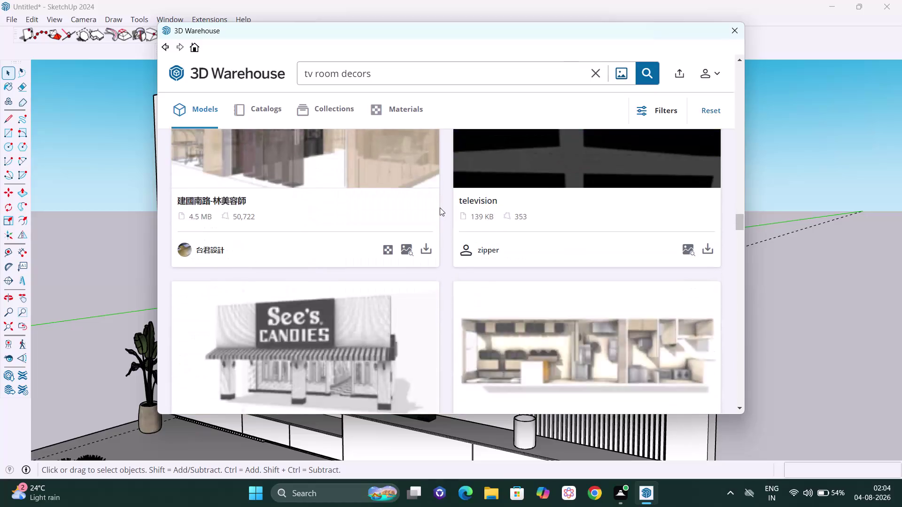
Browse the 3D Warehouse TV room decor results, then close the Warehouse window.
scroll(down, 3)
scroll(down, 3)
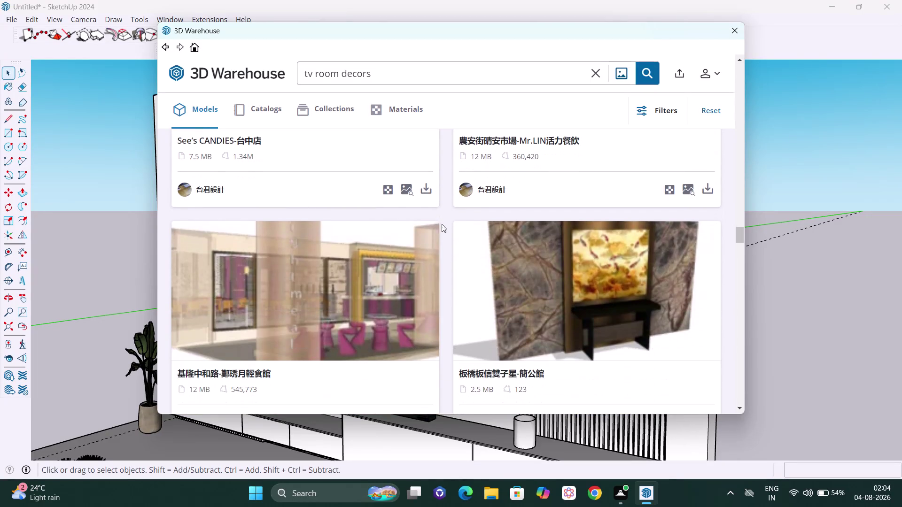
scroll(down, 3)
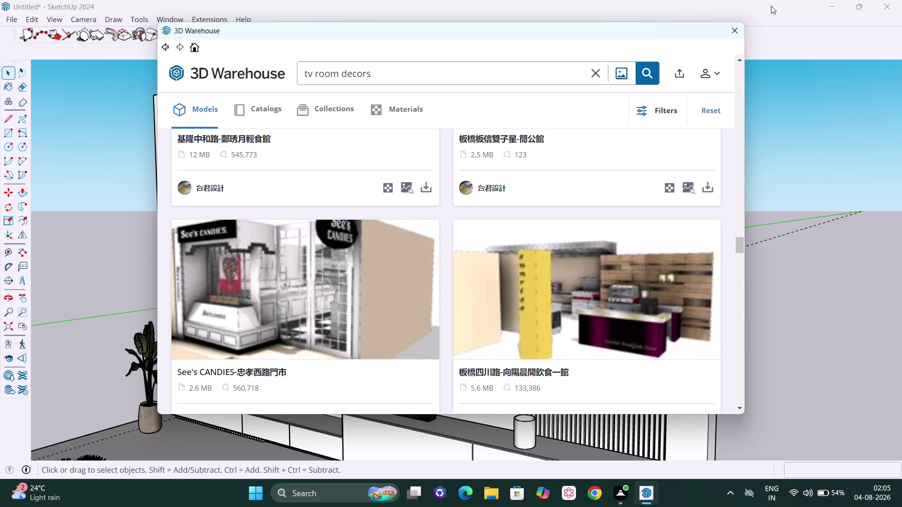
click(735, 28)
scroll(down, 3)
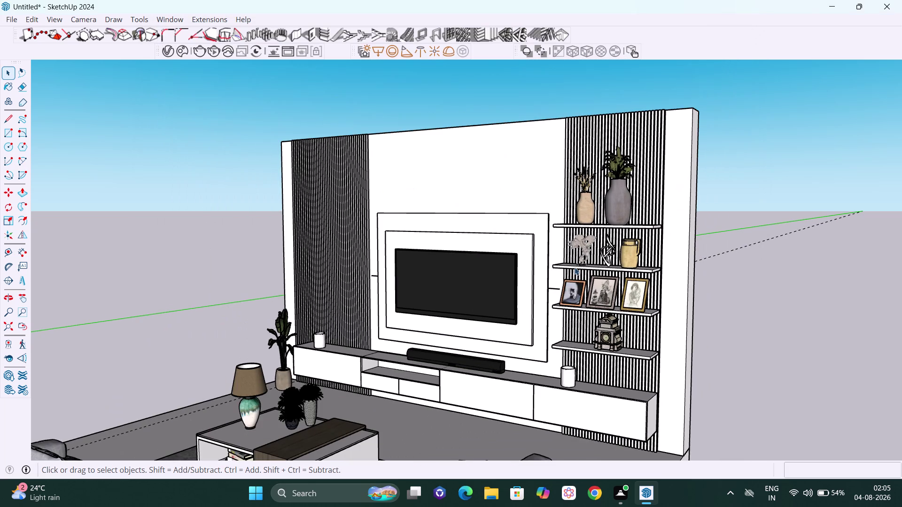
middle_drag(503, 345, 593, 392)
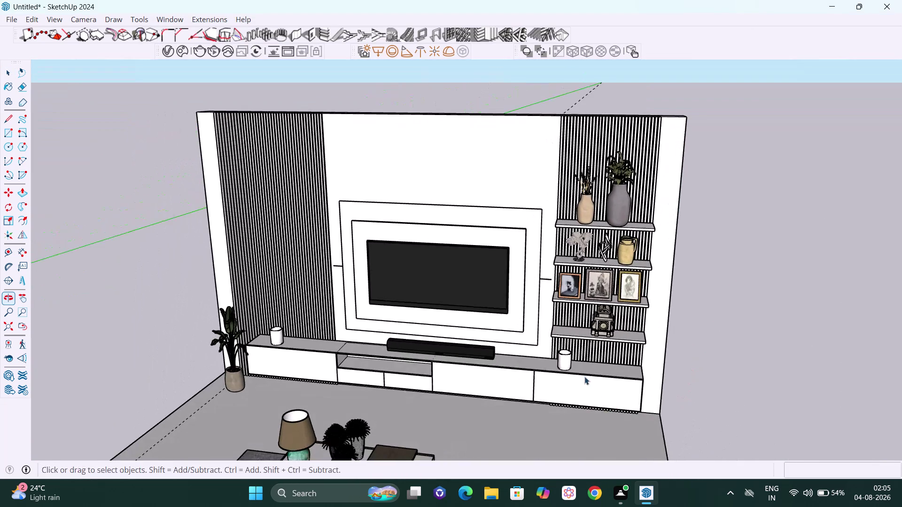
scroll(up, 3)
scroll(down, 3)
scroll(down, 3)
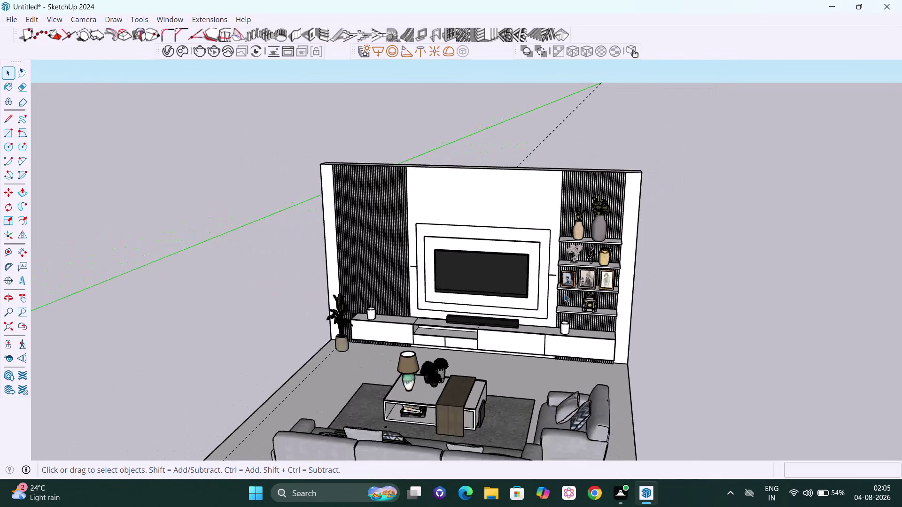
middle_drag(564, 294, 595, 273)
scroll(up, 3)
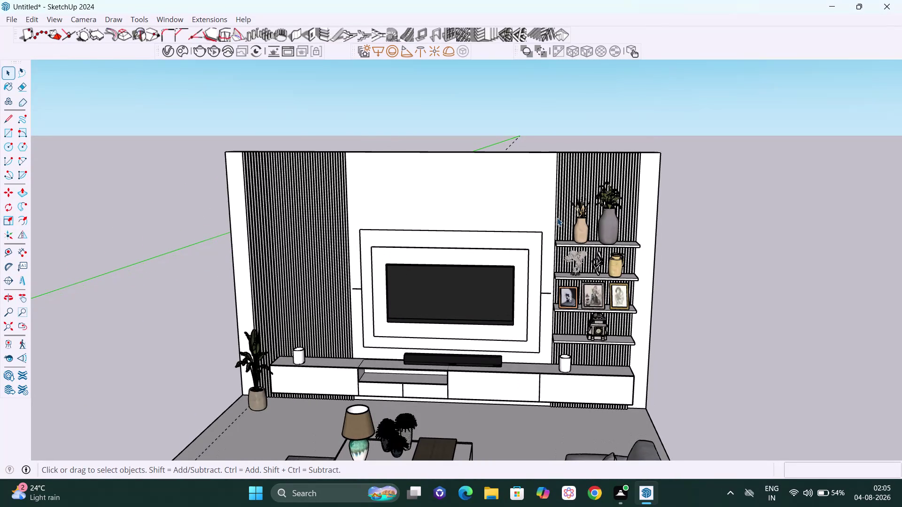